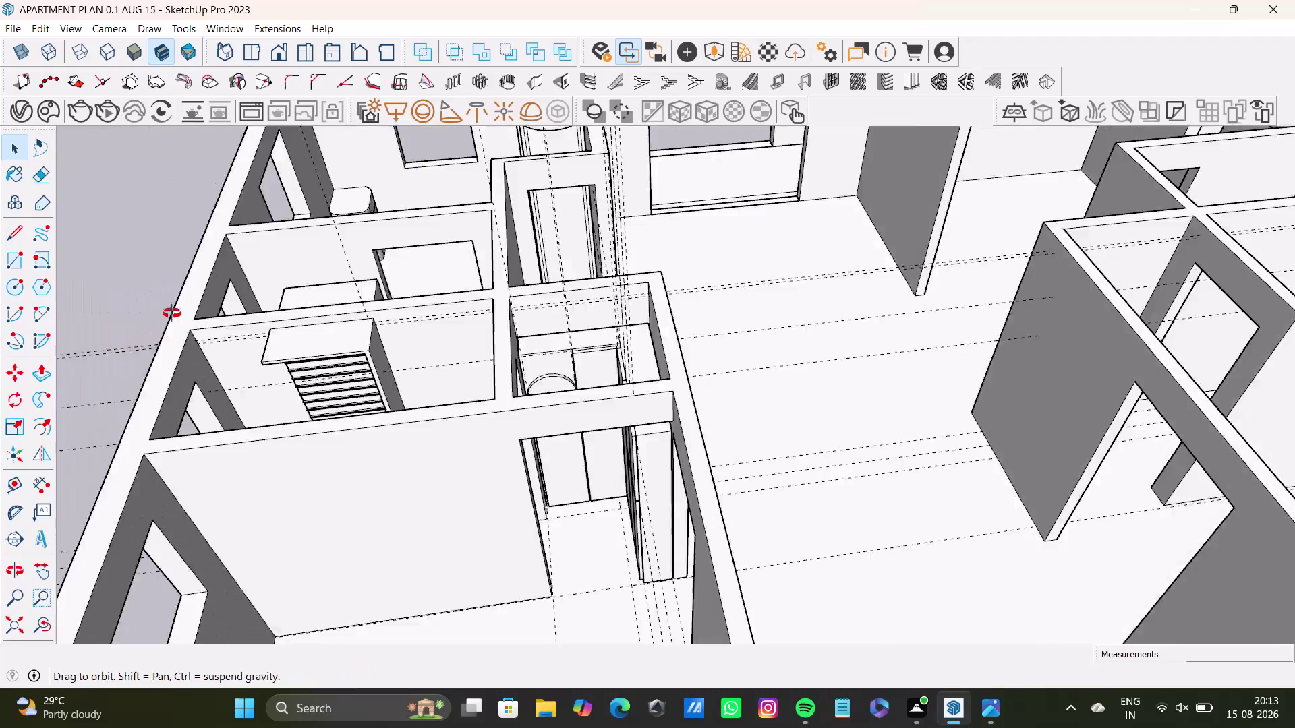
middle_drag(194, 297, 197, 295)
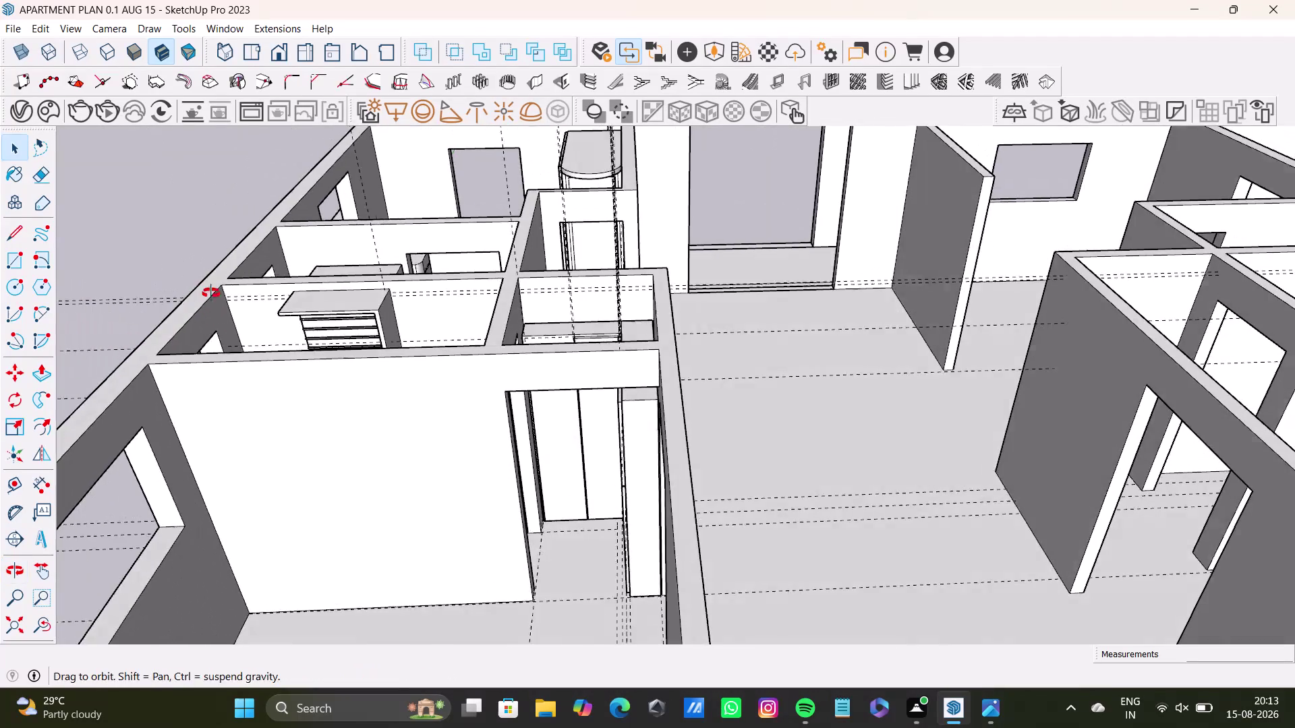
middle_drag(197, 295, 340, 261)
click(118, 226)
scroll(down, 3)
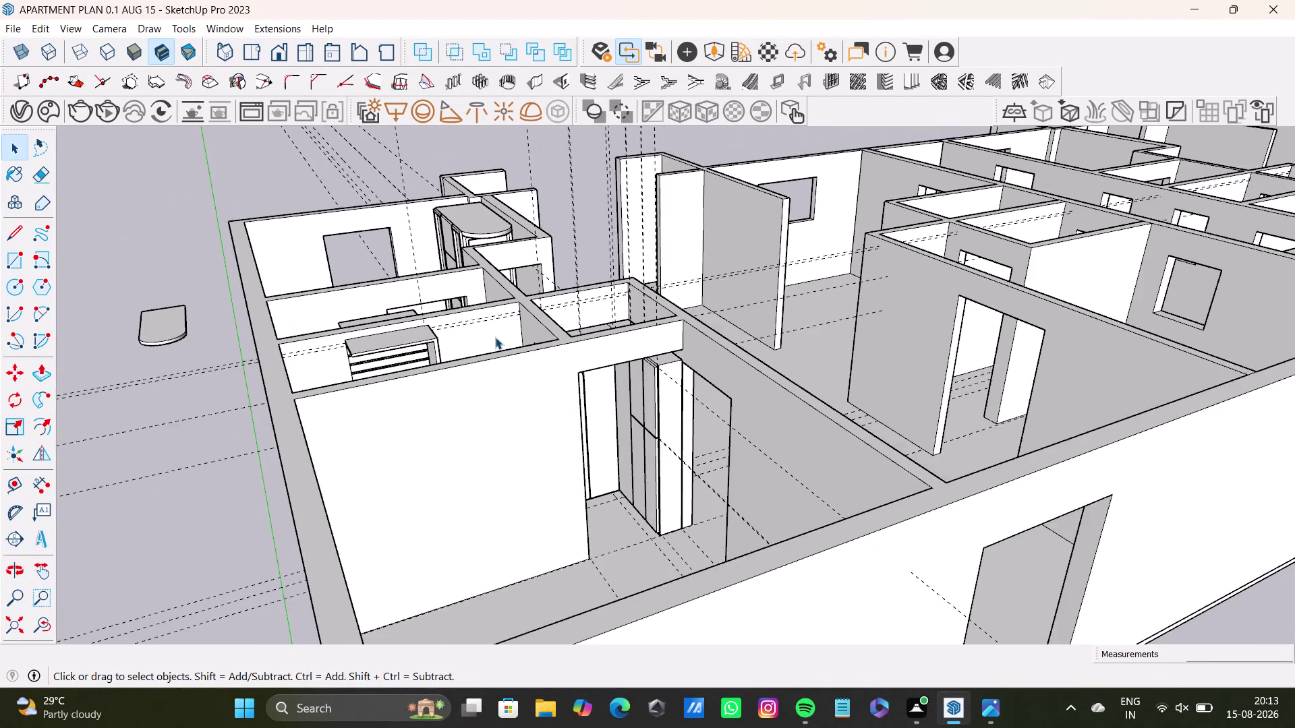
scroll(down, 3)
middle_drag(490, 359, 532, 556)
middle_drag(545, 545, 639, 545)
scroll(down, 3)
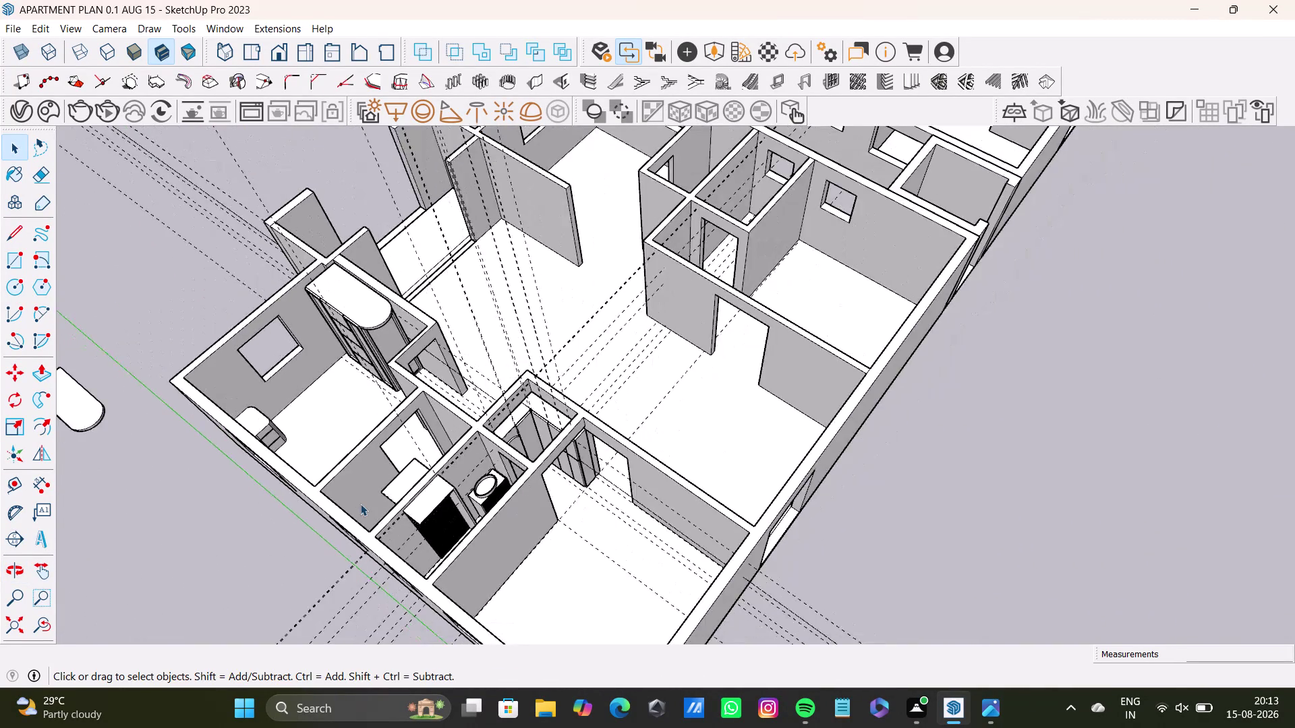
scroll(down, 3)
middle_drag(364, 500, 292, 415)
scroll(up, 3)
middle_drag(505, 418, 457, 282)
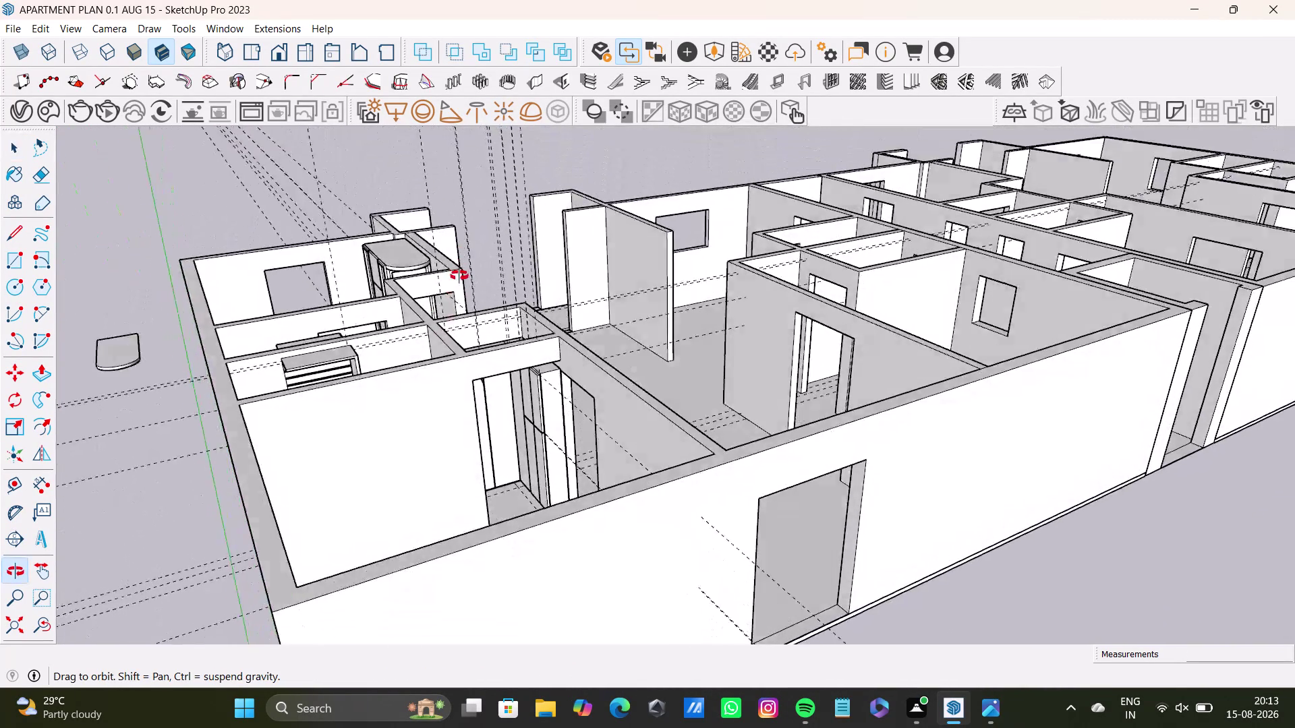
middle_drag(457, 282, 508, 300)
middle_drag(313, 310, 517, 309)
scroll(down, 3)
middle_drag(335, 422, 410, 424)
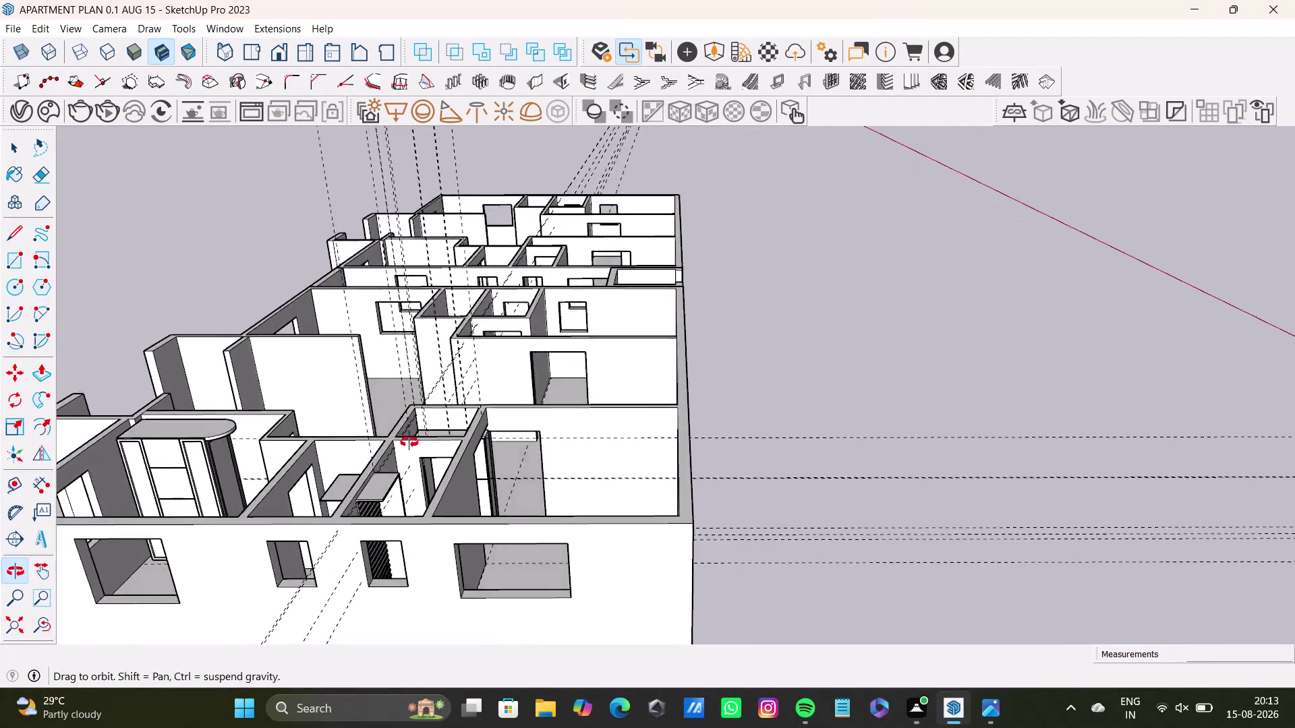
middle_drag(411, 425, 251, 479)
scroll(up, 3)
scroll(down, 3)
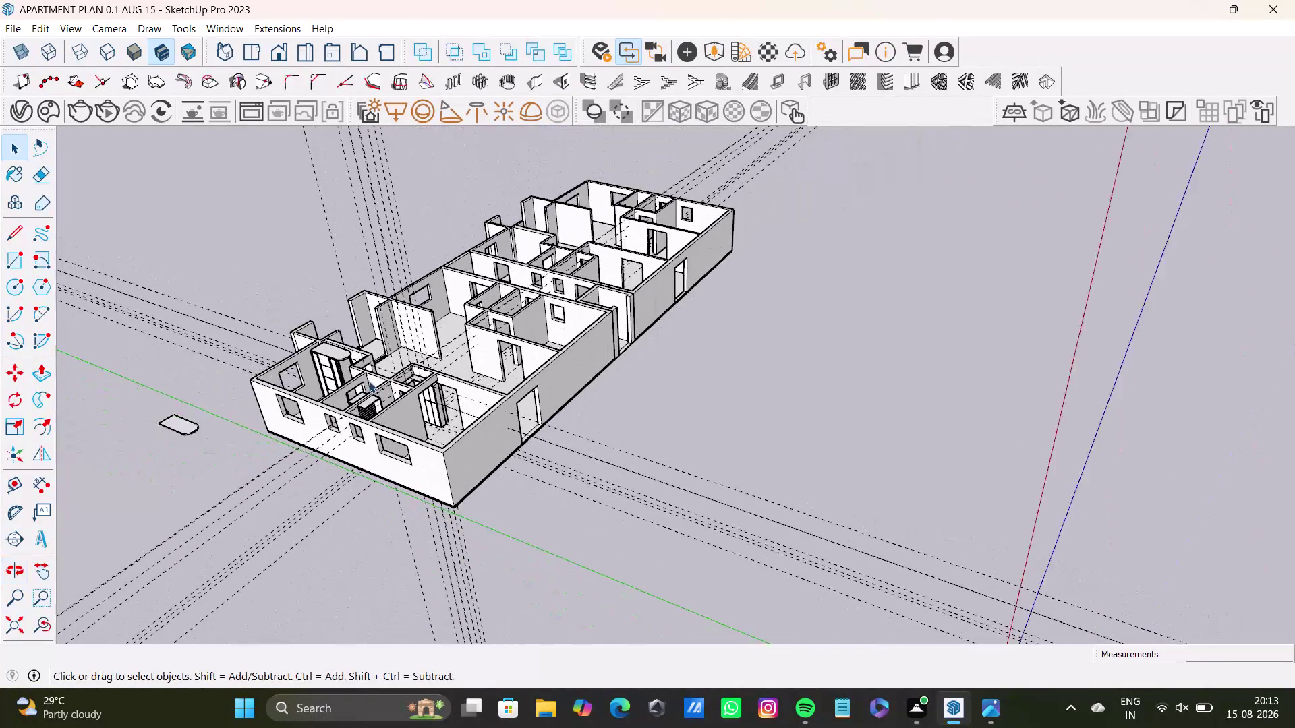
scroll(down, 3)
scroll(up, 3)
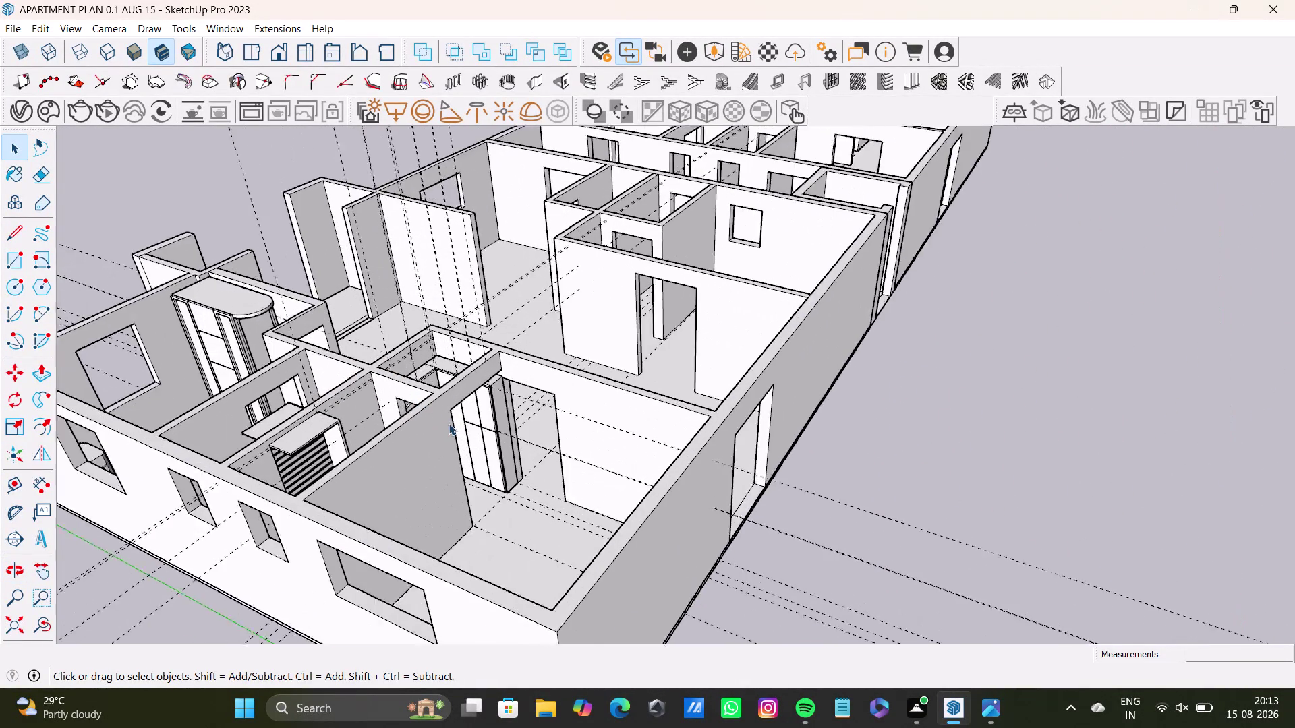
scroll(up, 3)
scroll(down, 3)
scroll(up, 3)
scroll(down, 3)
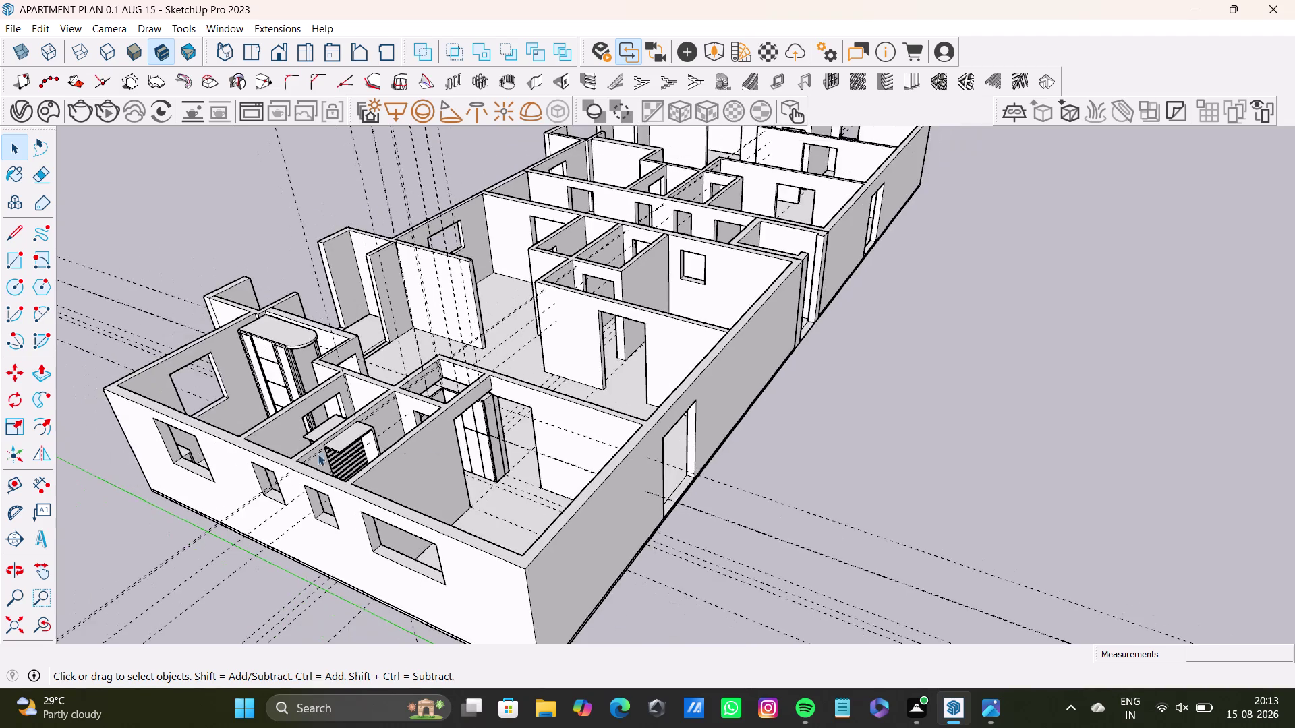
scroll(up, 3)
middle_drag(333, 442, 542, 420)
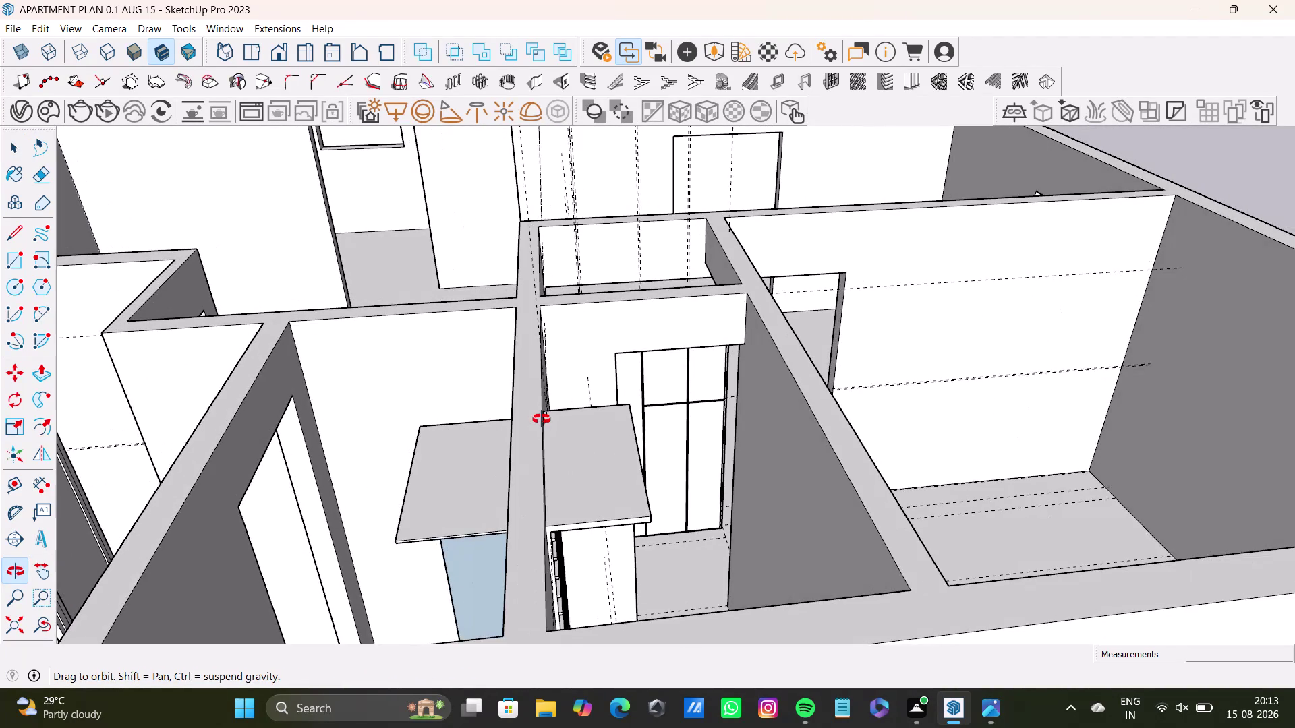
middle_drag(542, 419, 540, 423)
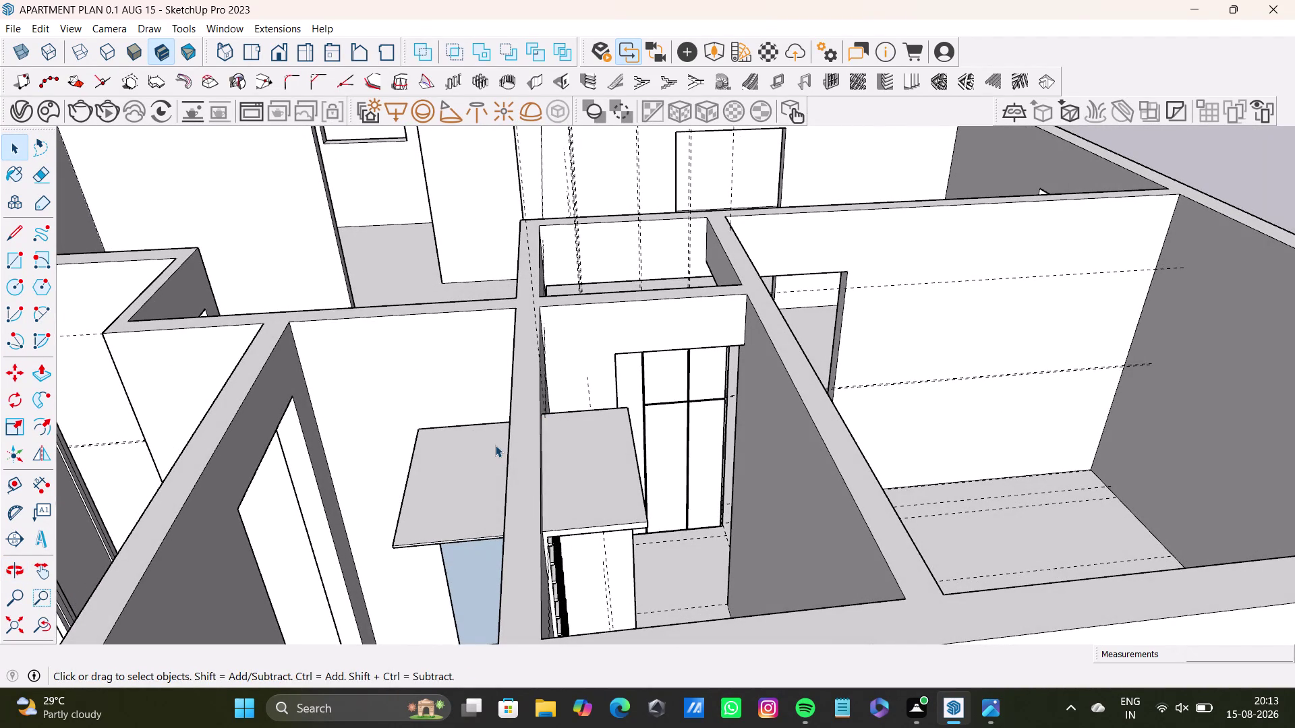
scroll(down, 3)
middle_drag(538, 485, 381, 525)
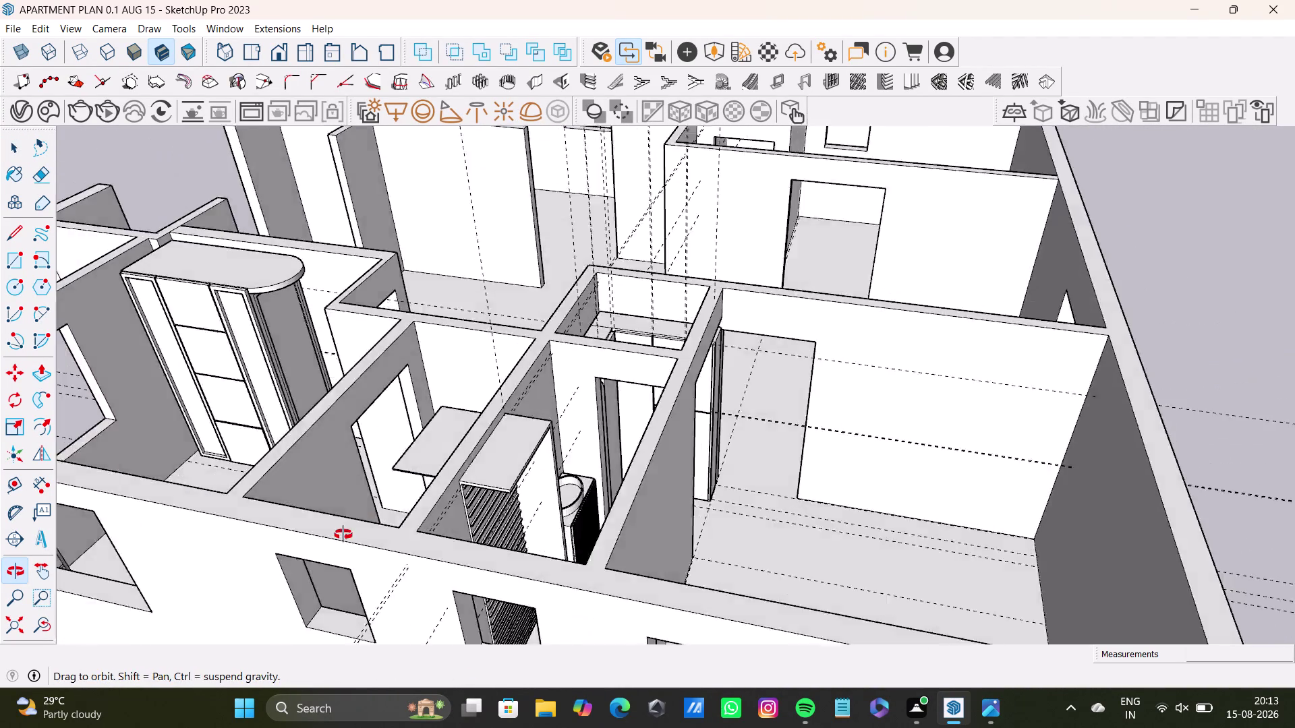
middle_drag(381, 525, 330, 567)
scroll(down, 3)
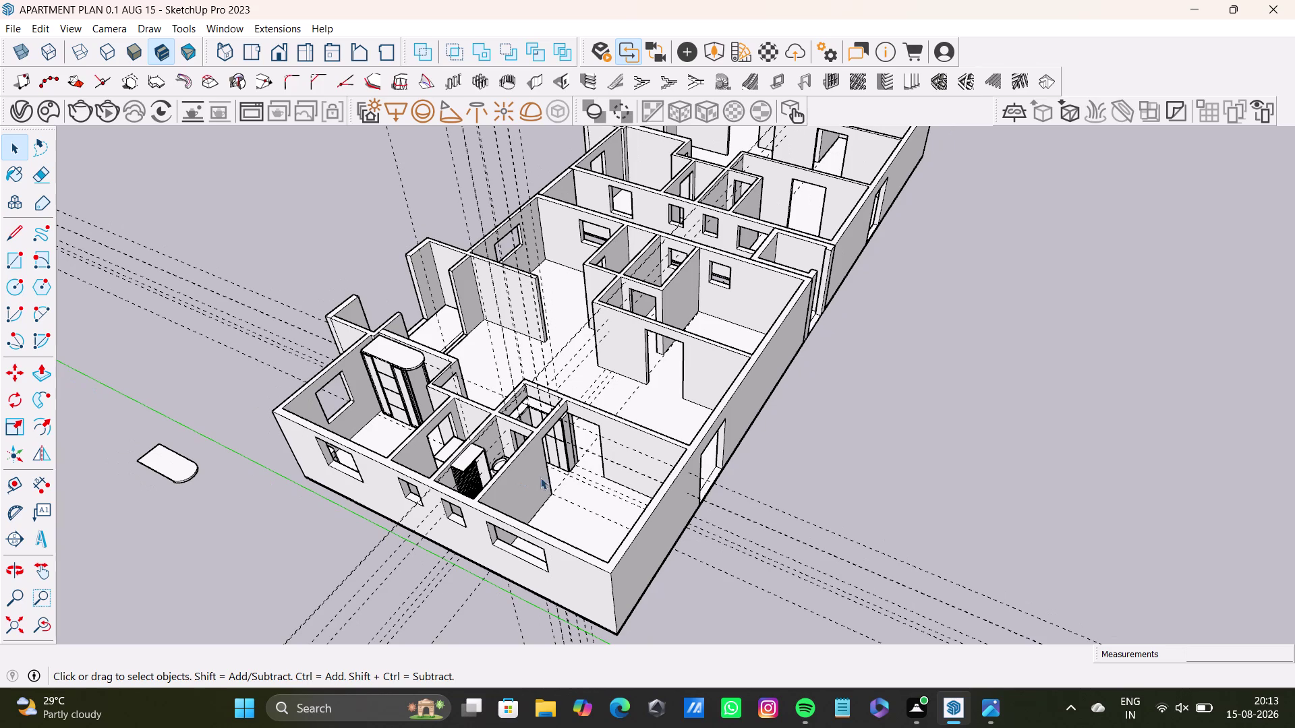
key(space)
key(space)
key(space)
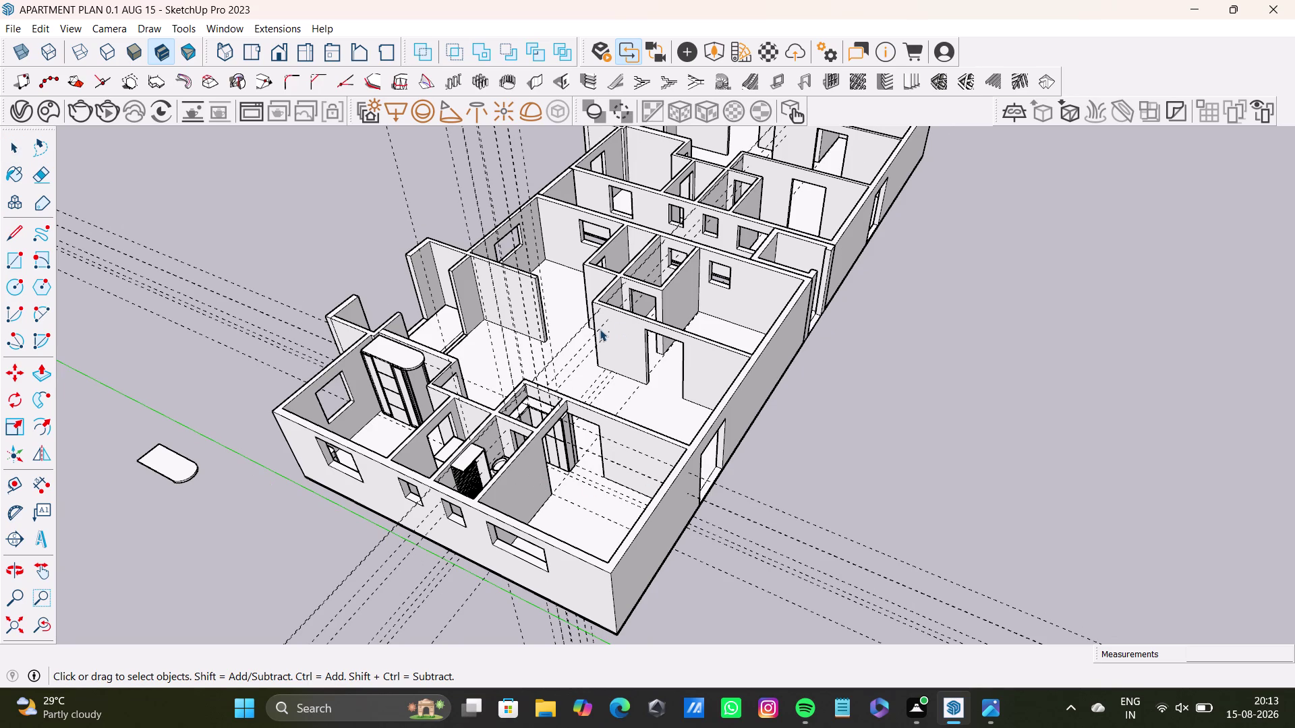
scroll(up, 3)
middle_drag(651, 323, 384, 394)
scroll(down, 3)
middle_drag(318, 354, 470, 302)
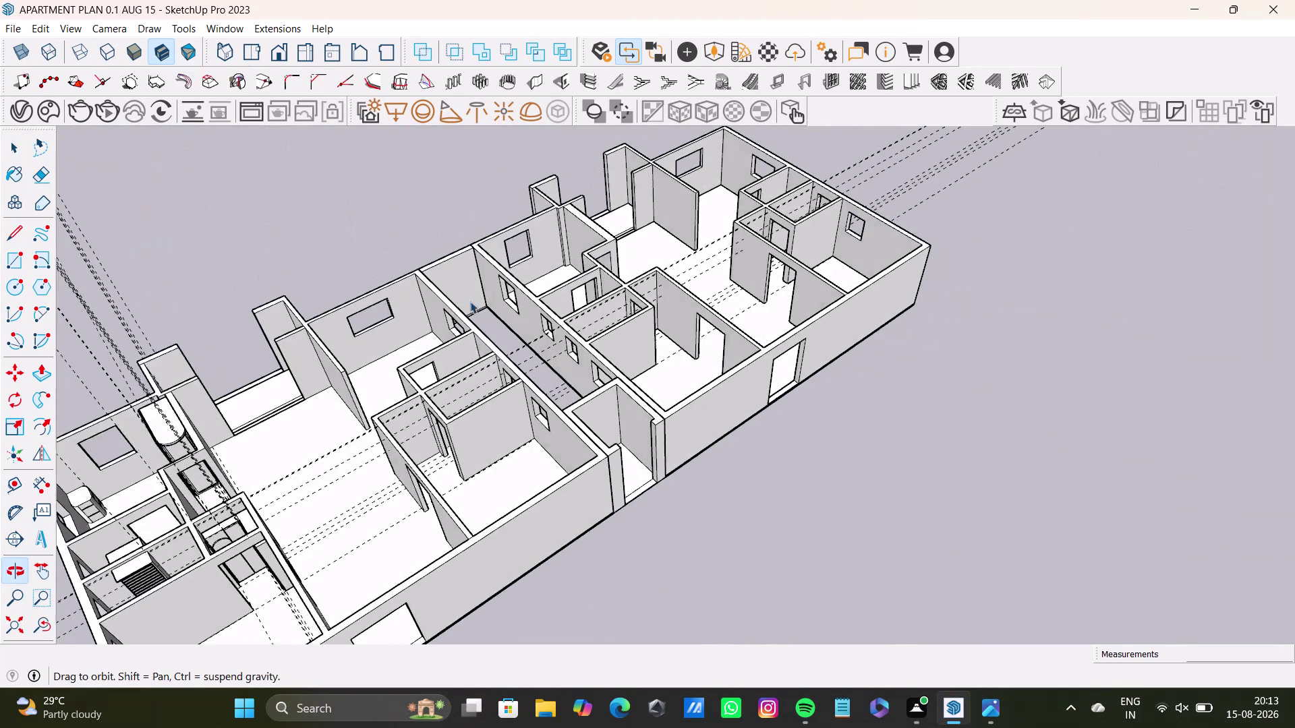
middle_drag(470, 302, 470, 301)
middle_drag(383, 418, 425, 617)
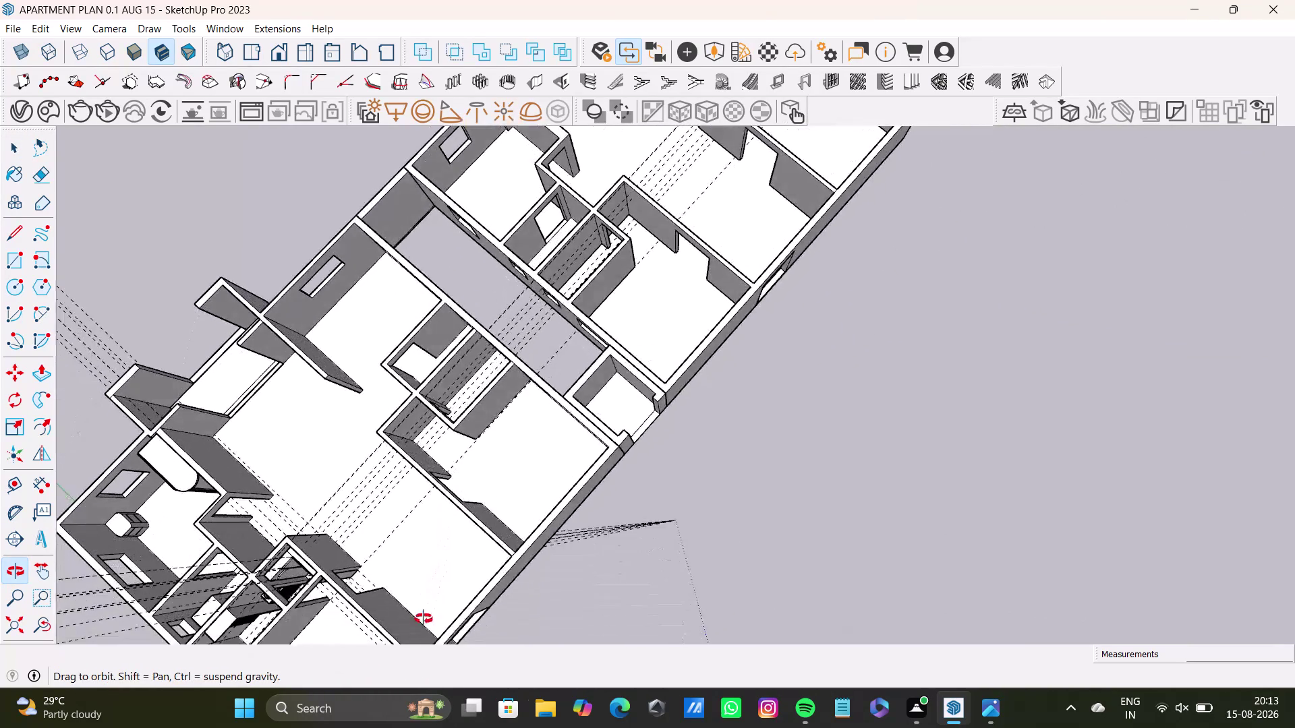
middle_drag(425, 616, 303, 339)
scroll(up, 3)
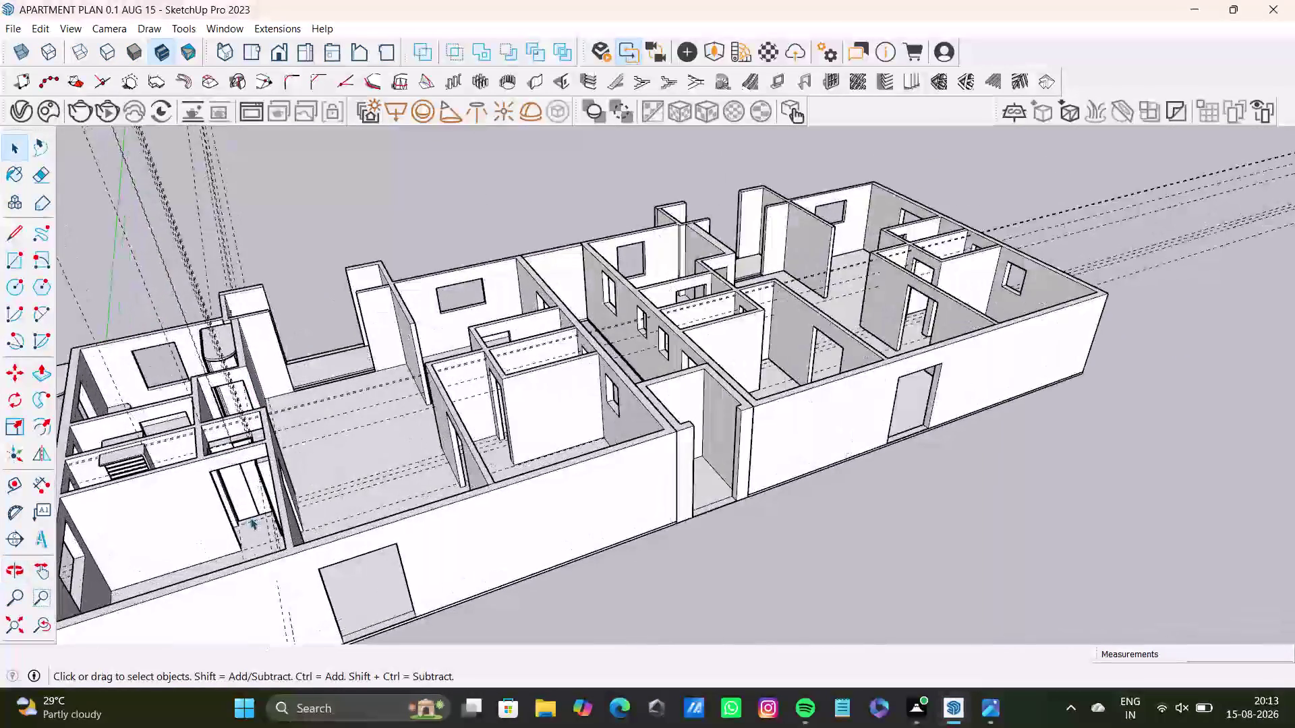
scroll(up, 3)
scroll(down, 3)
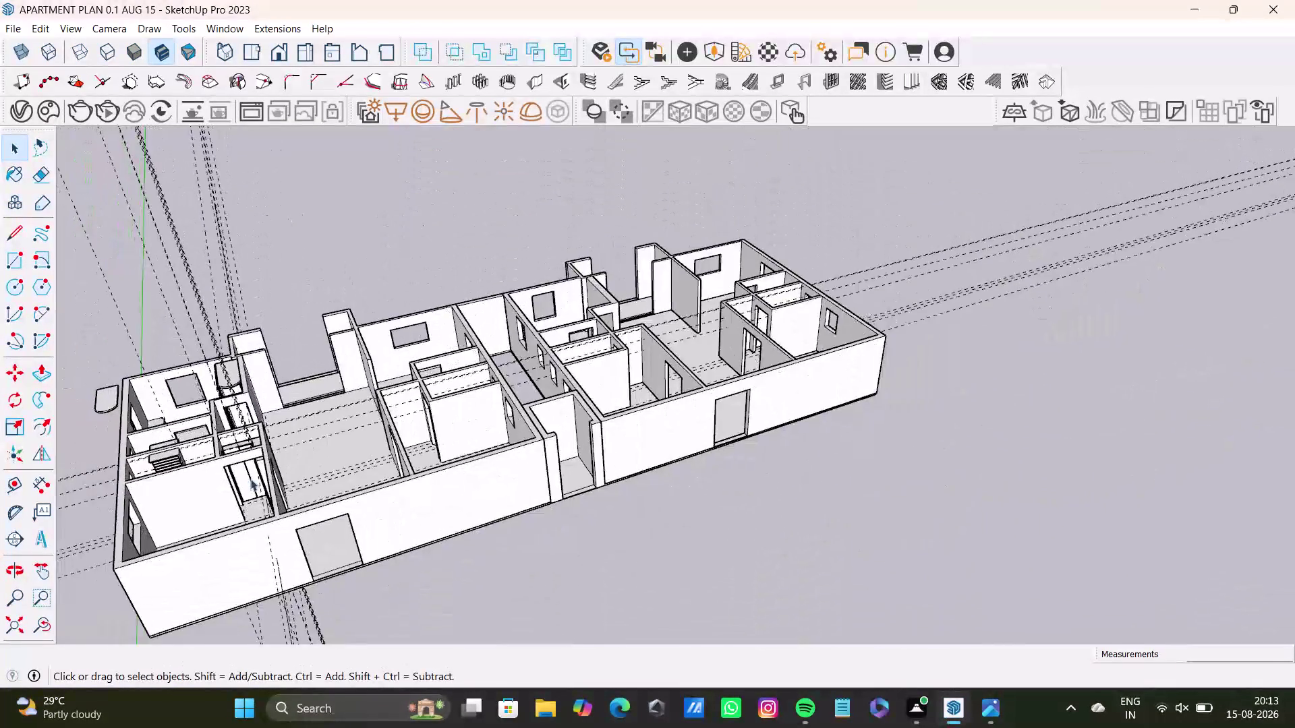
scroll(down, 3)
middle_drag(253, 477, 403, 652)
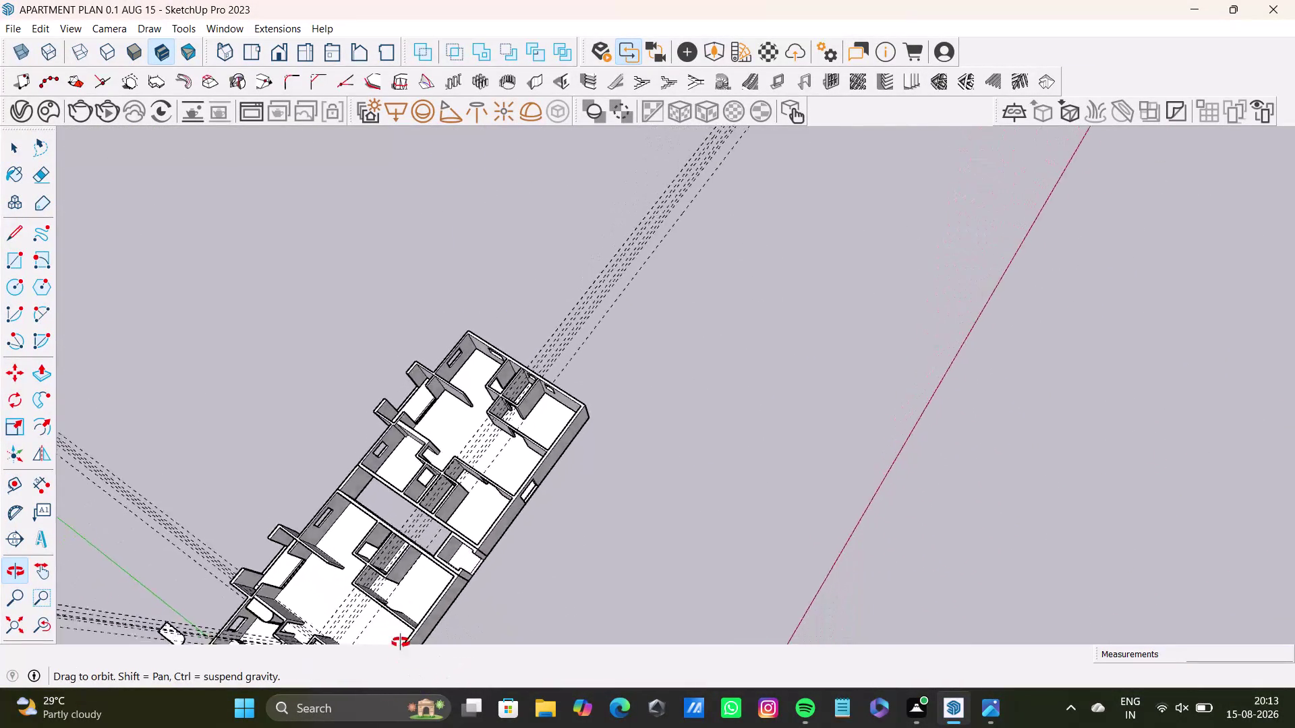
middle_drag(403, 652, 897, 412)
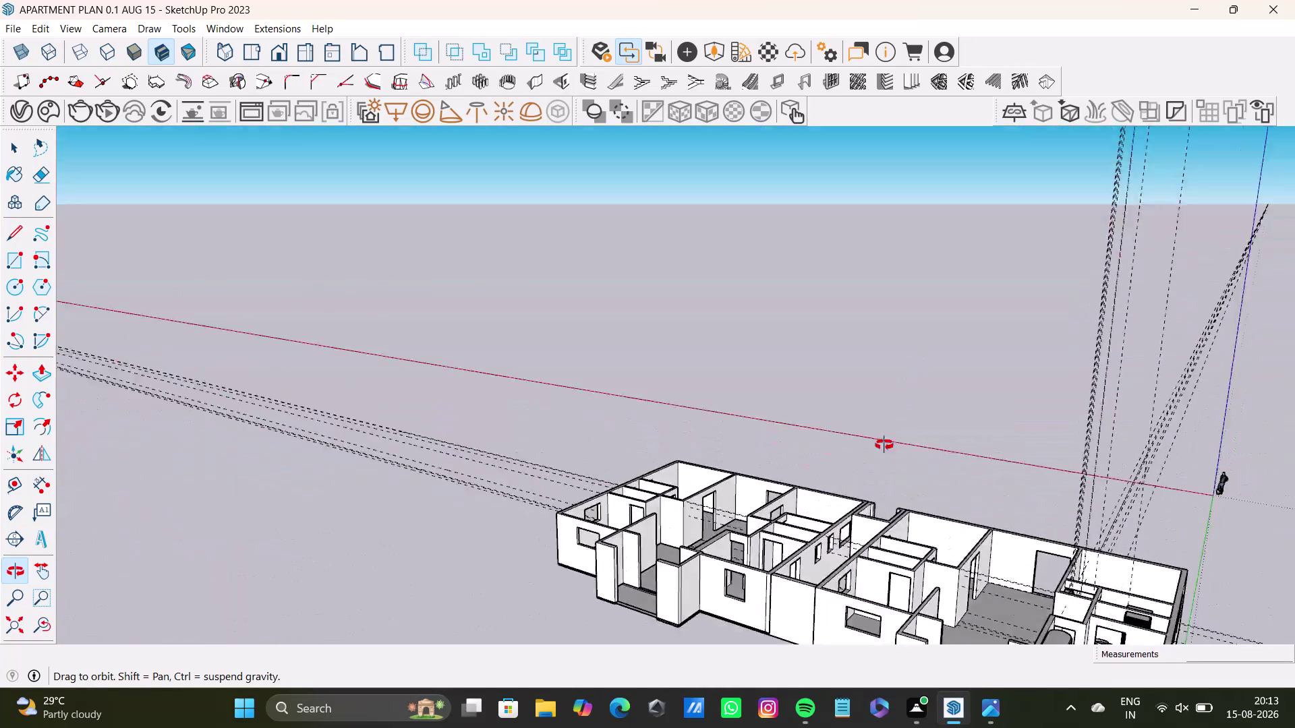
middle_drag(897, 413, 514, 235)
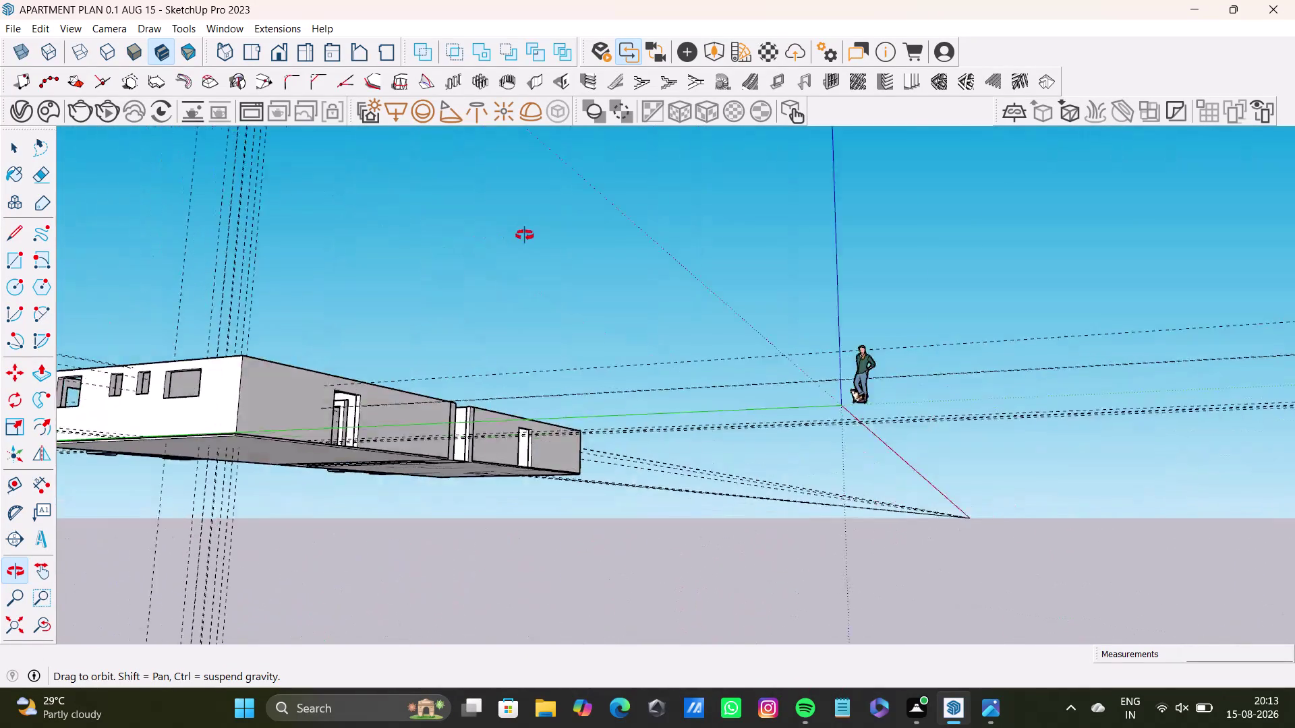
middle_drag(513, 235, 501, 466)
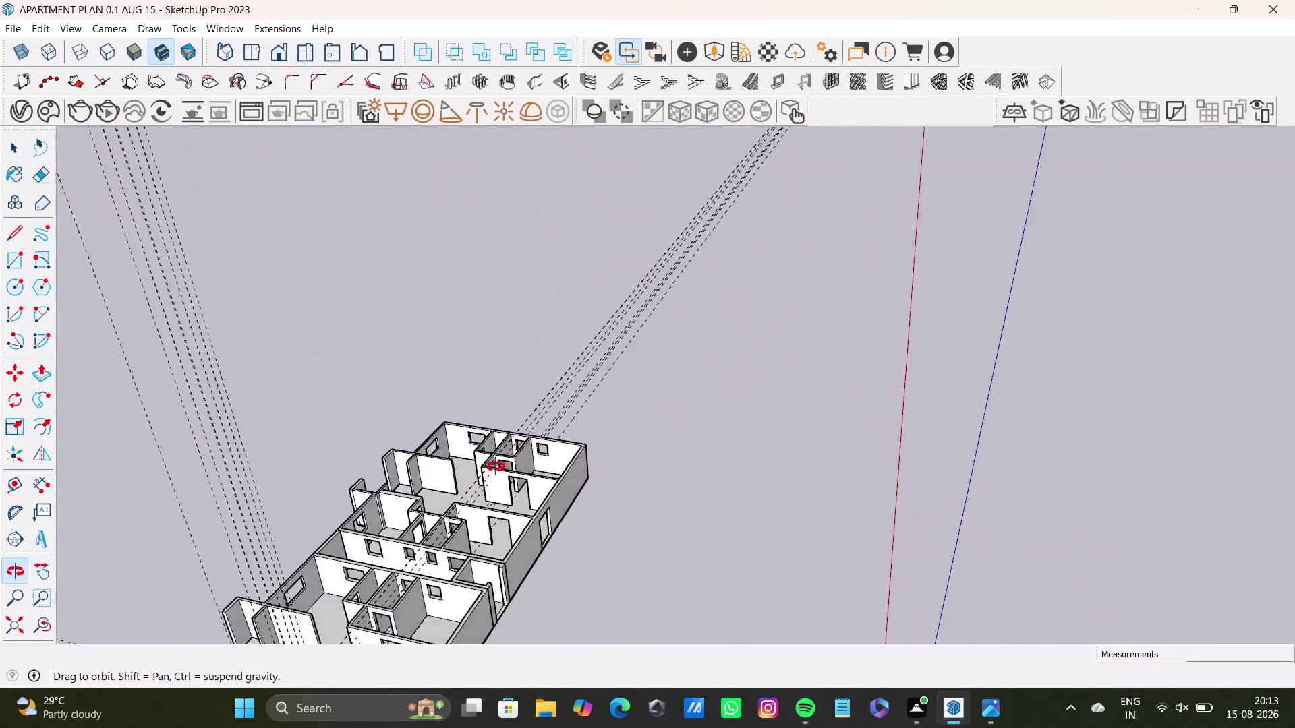
middle_drag(501, 465, 406, 496)
middle_drag(305, 534, 272, 577)
scroll(down, 3)
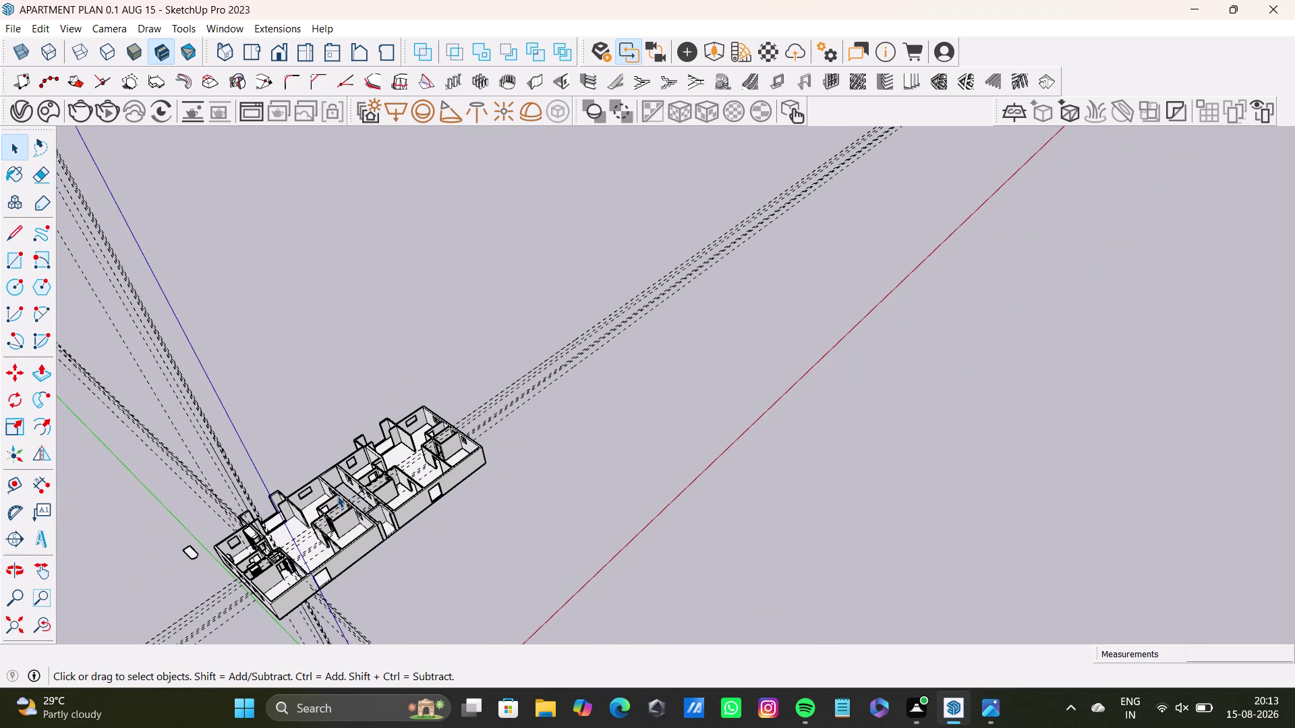